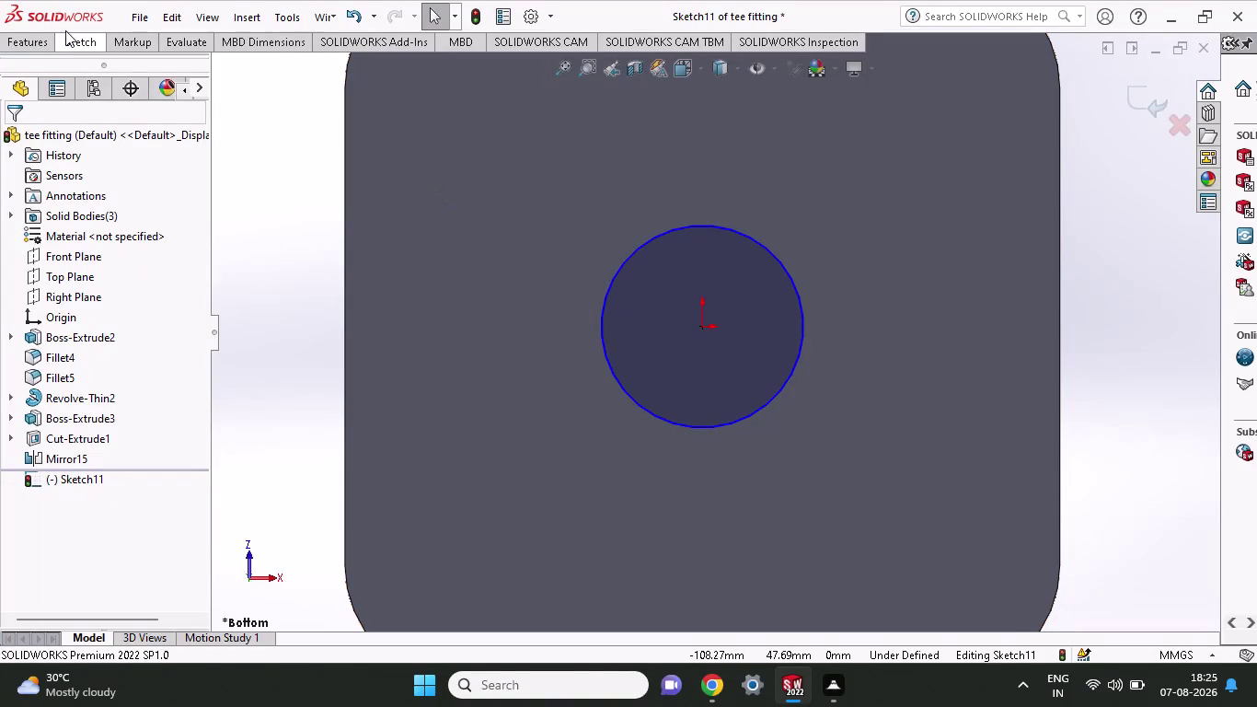
Dimension Sketch11's circle at Ø50.81 mm, dismissing the low-memory warning.
click(66, 30)
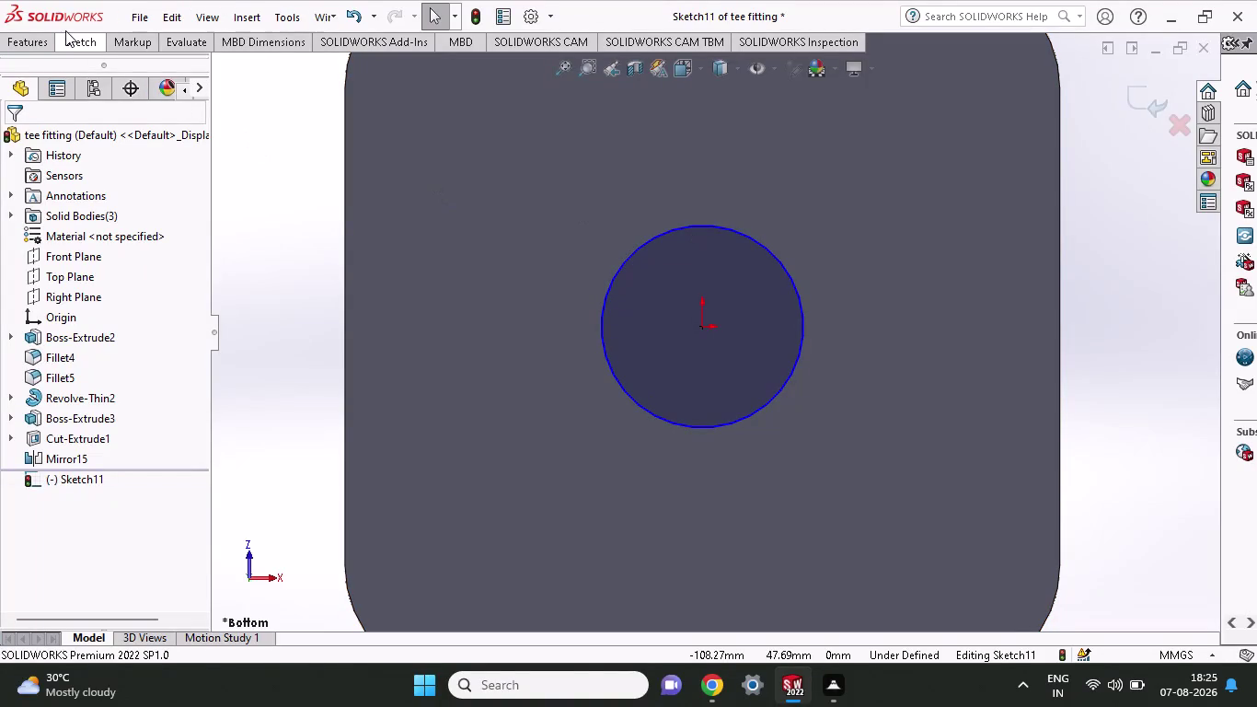
click(76, 44)
click(73, 75)
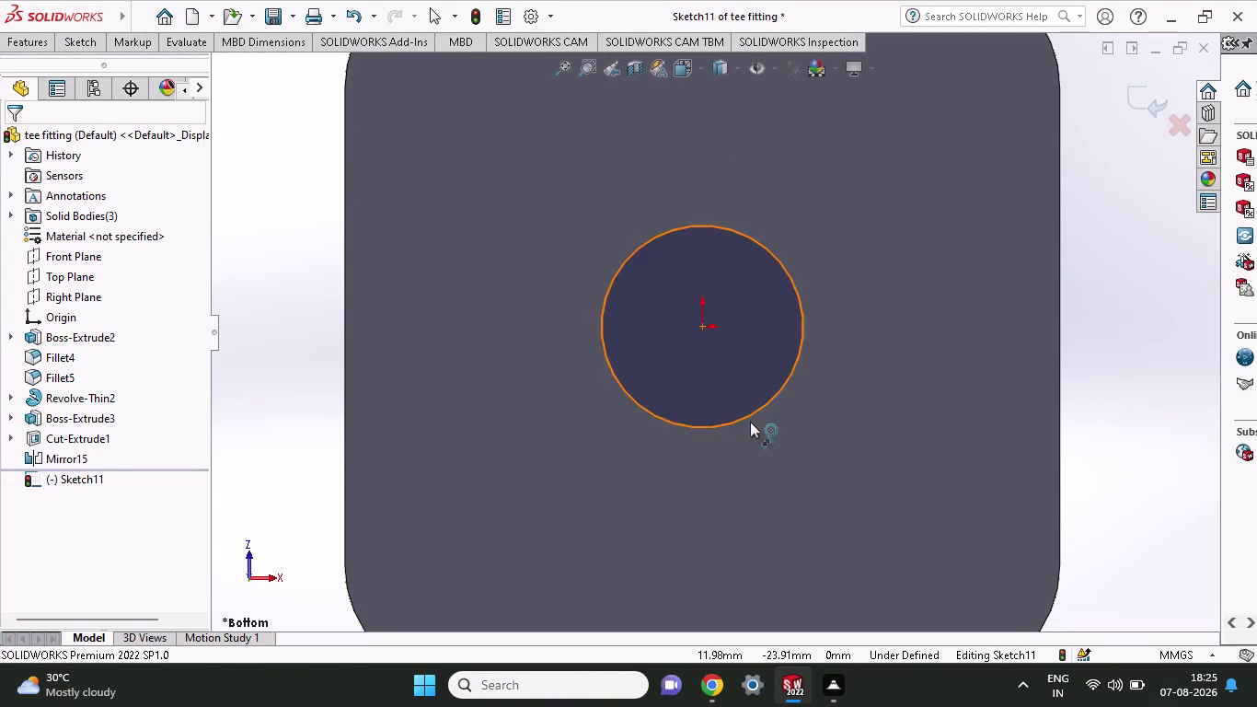
click(741, 412)
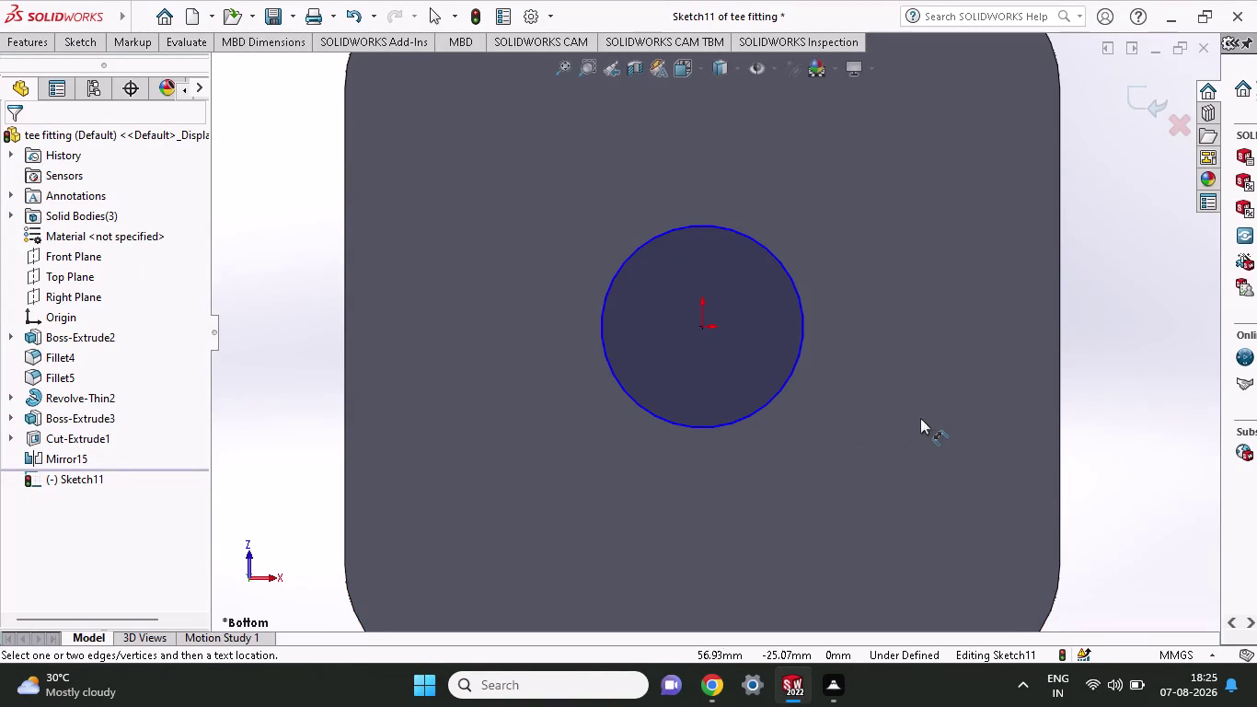
click(789, 369)
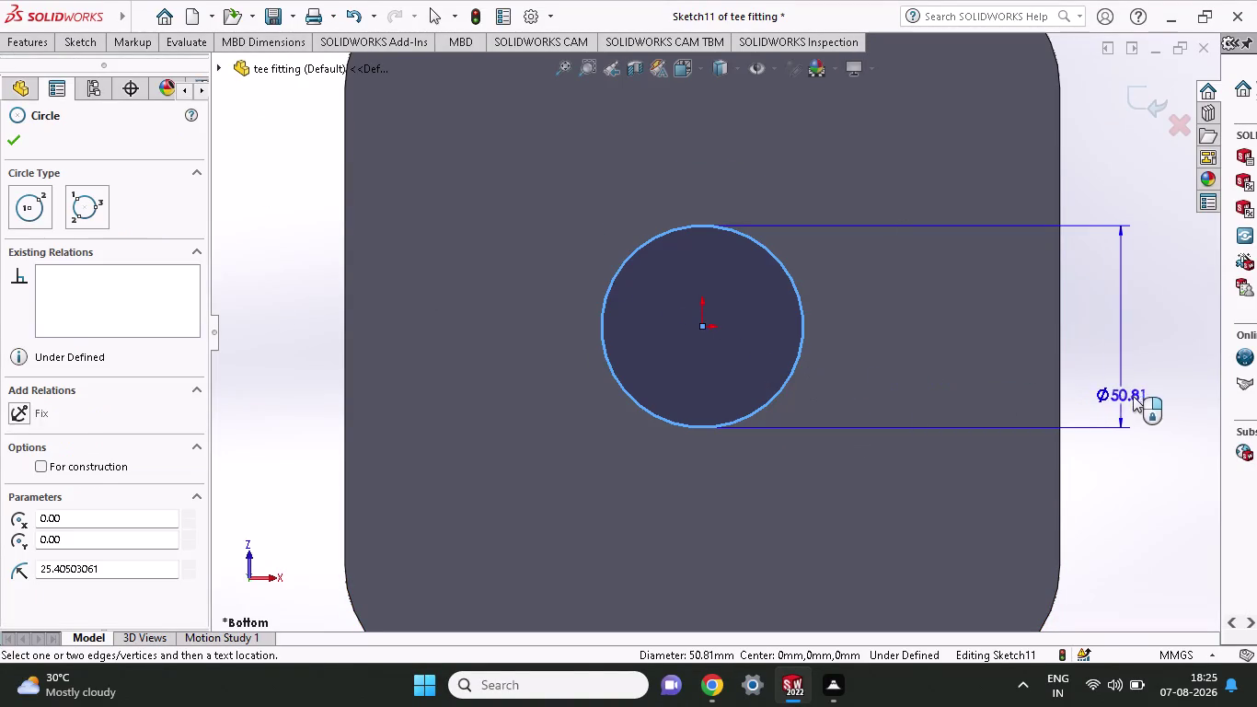
click(1151, 398)
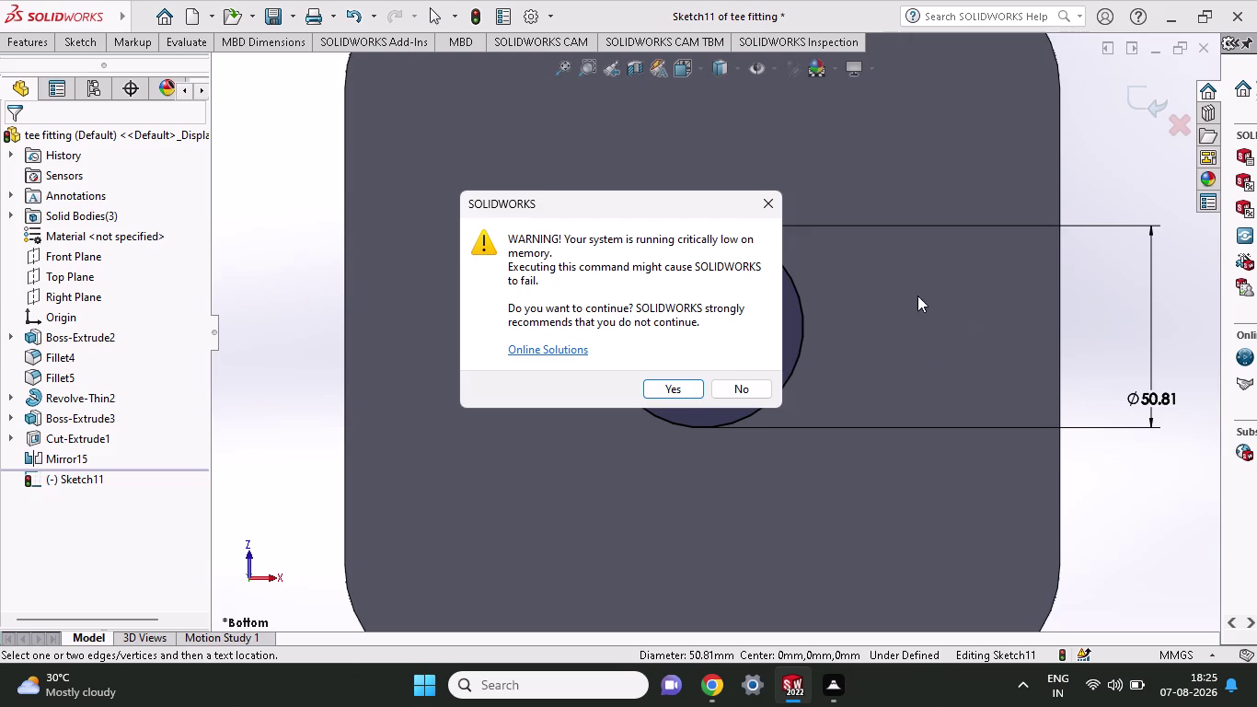
click(757, 390)
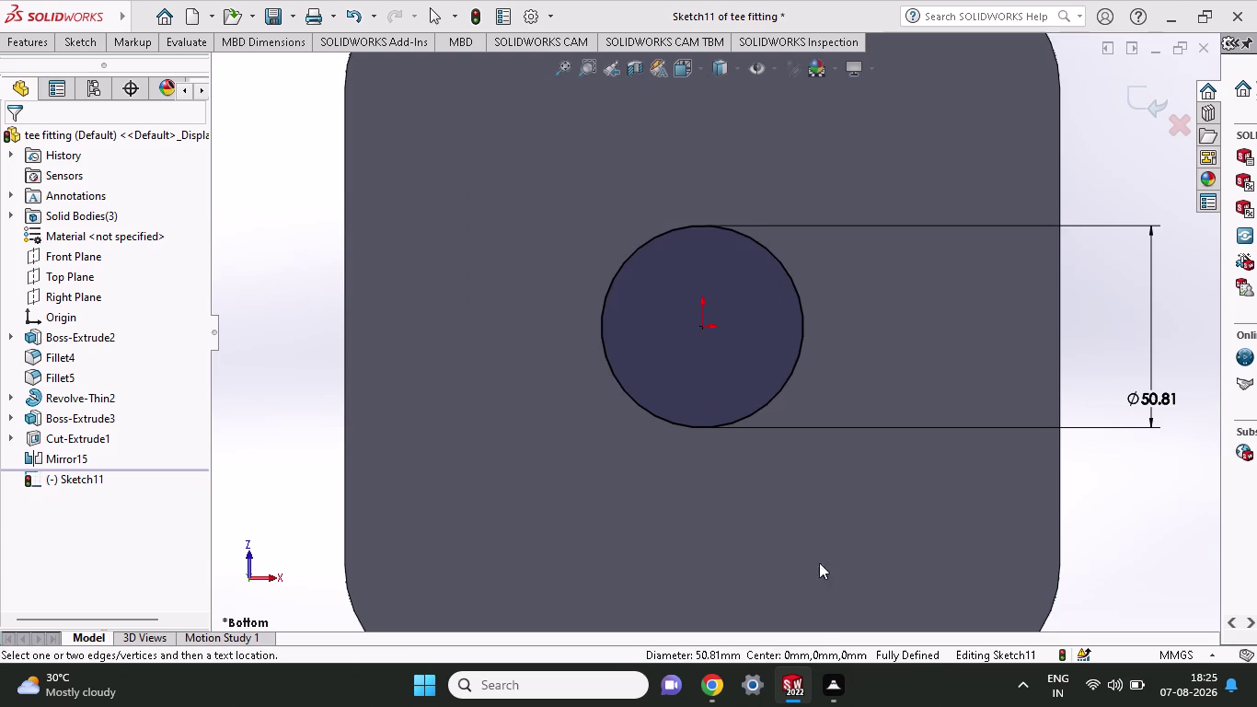